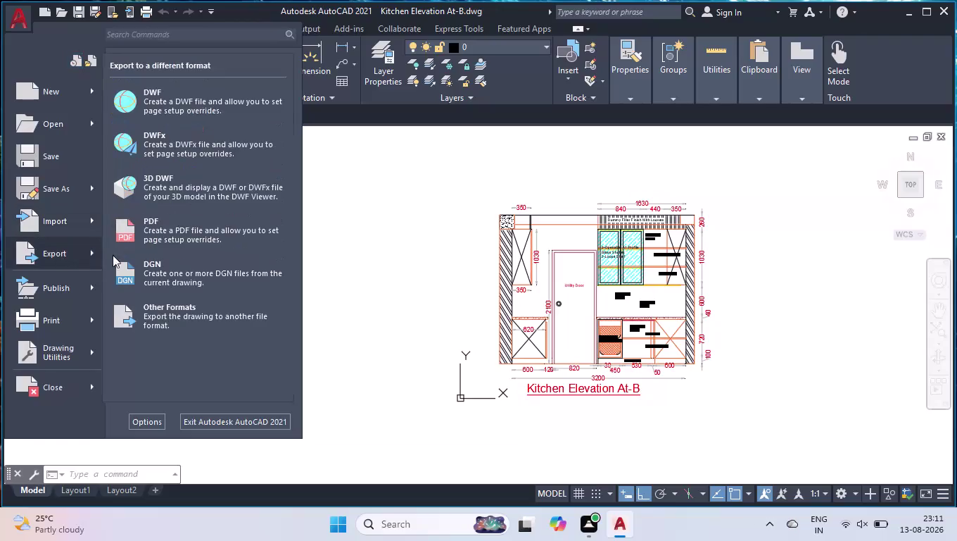
Export the drawing to PDF as Kitchen Elevation At-B.pdf in the Documents folder.
click(176, 227)
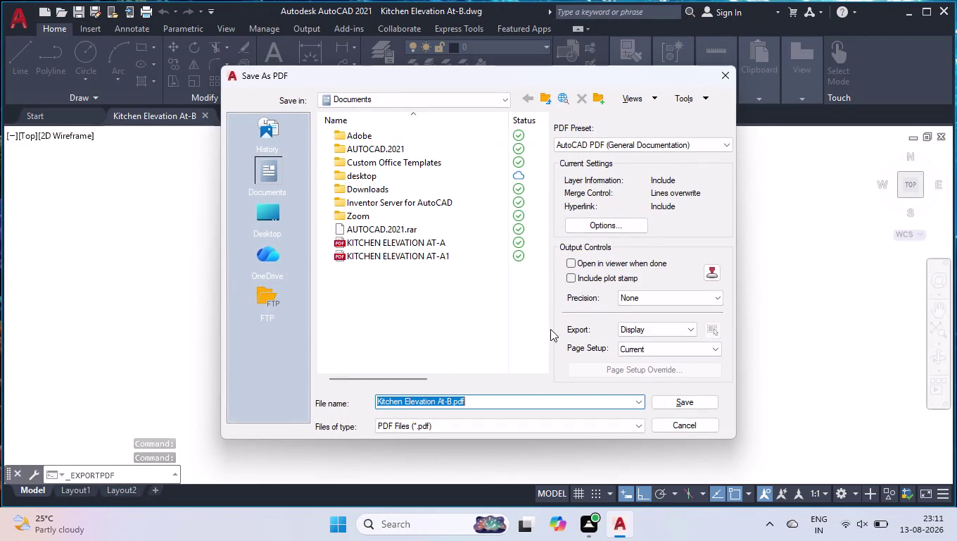
click(660, 402)
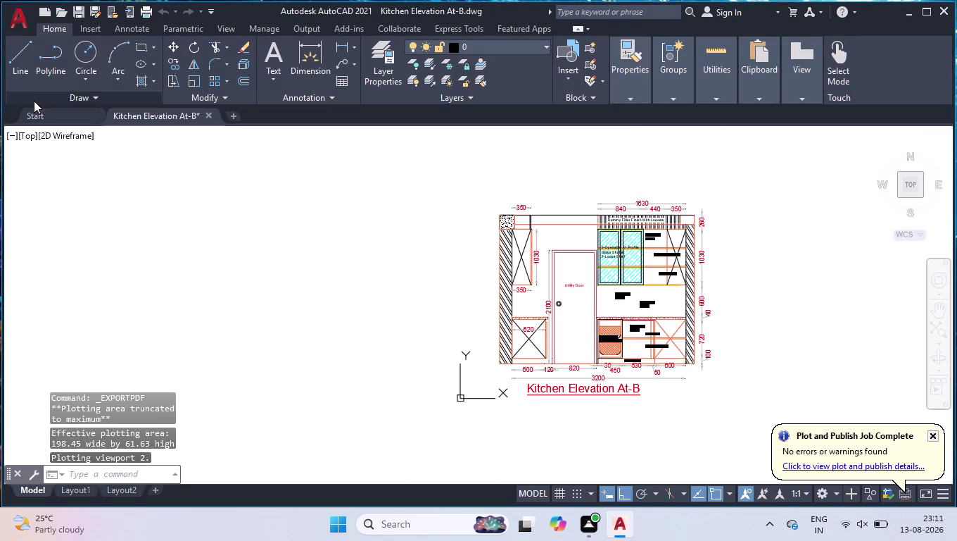
Display the plot log file path with LOGFILENAME, then cancel the partial 'optio' entry.
key(l)
key(o)
key(g)
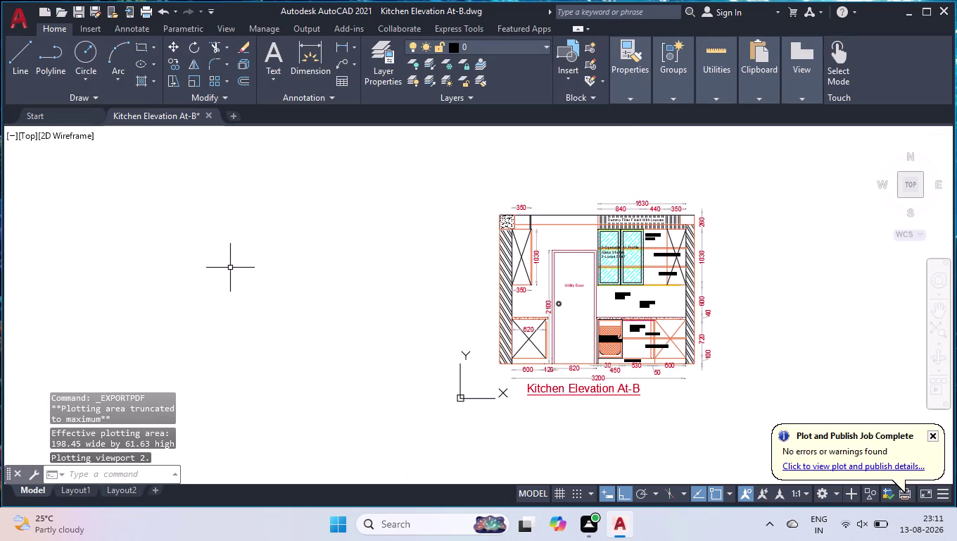
key(f)
key(i)
key(l)
key(e)
key(n)
key(Return)
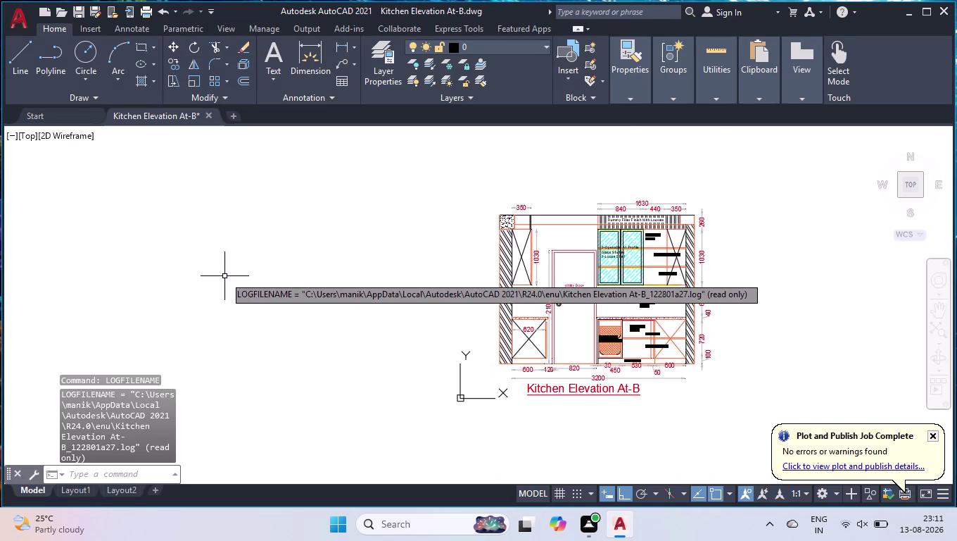
text(optio)
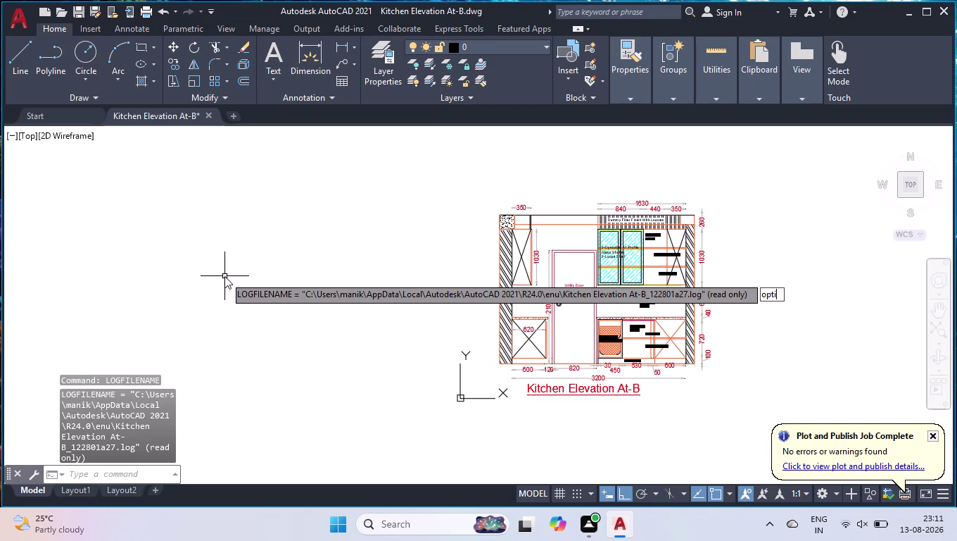
key(Return)
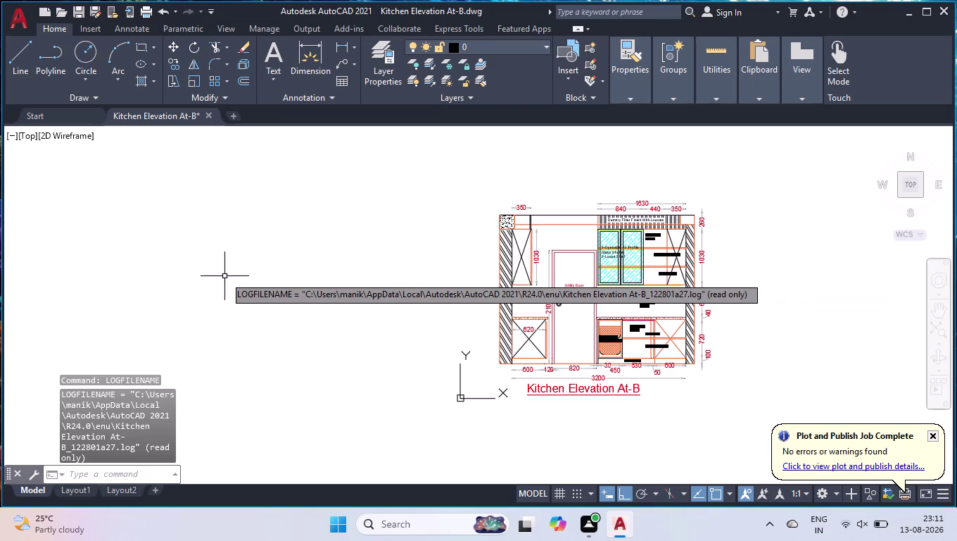